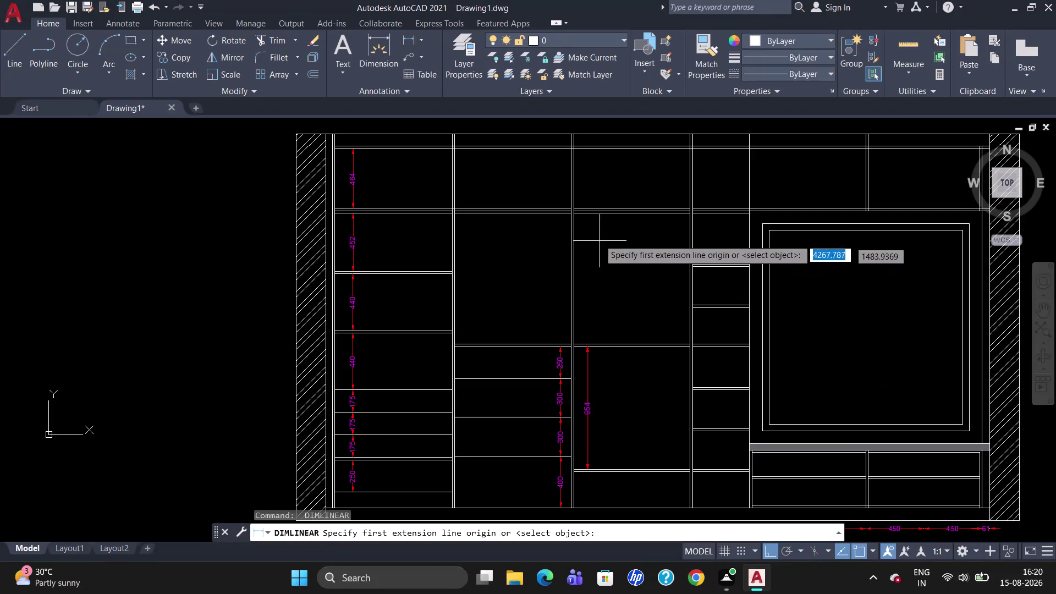
Dimension the upper middle compartment vertically between its top shelf and the shelf below (1014).
click(589, 213)
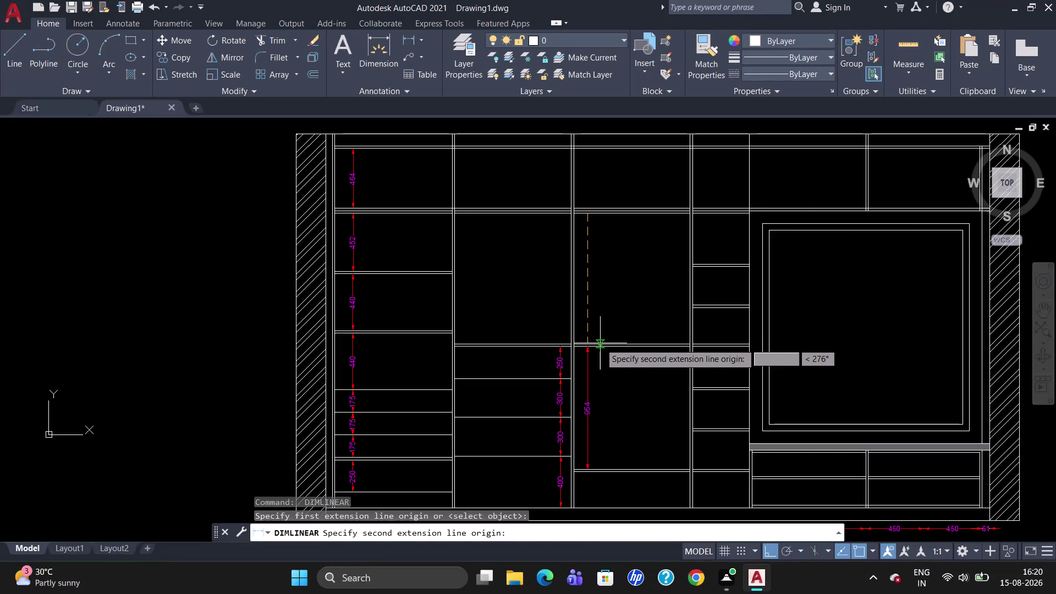
click(599, 344)
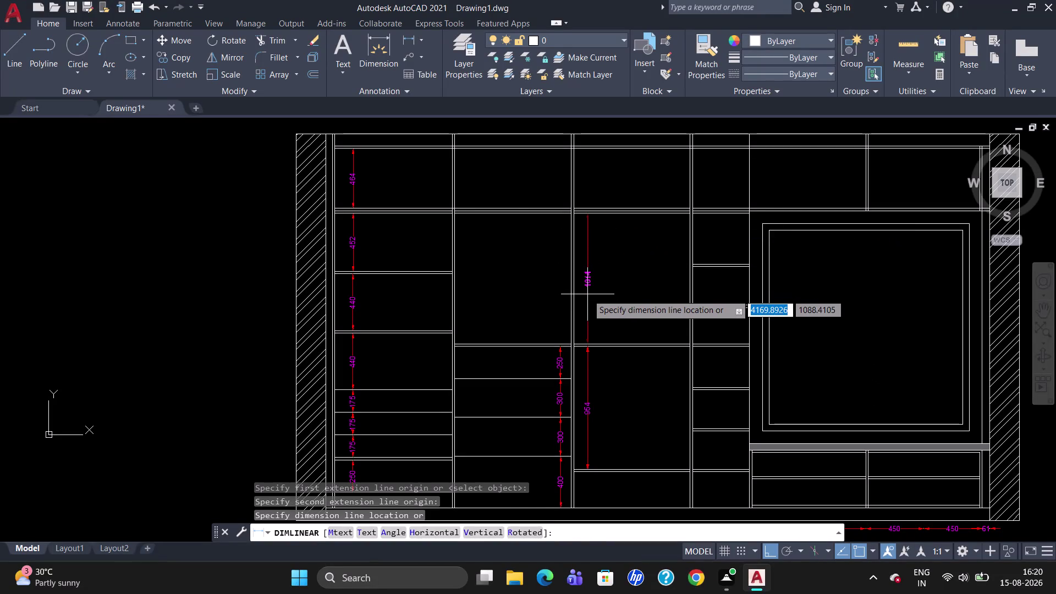
click(587, 295)
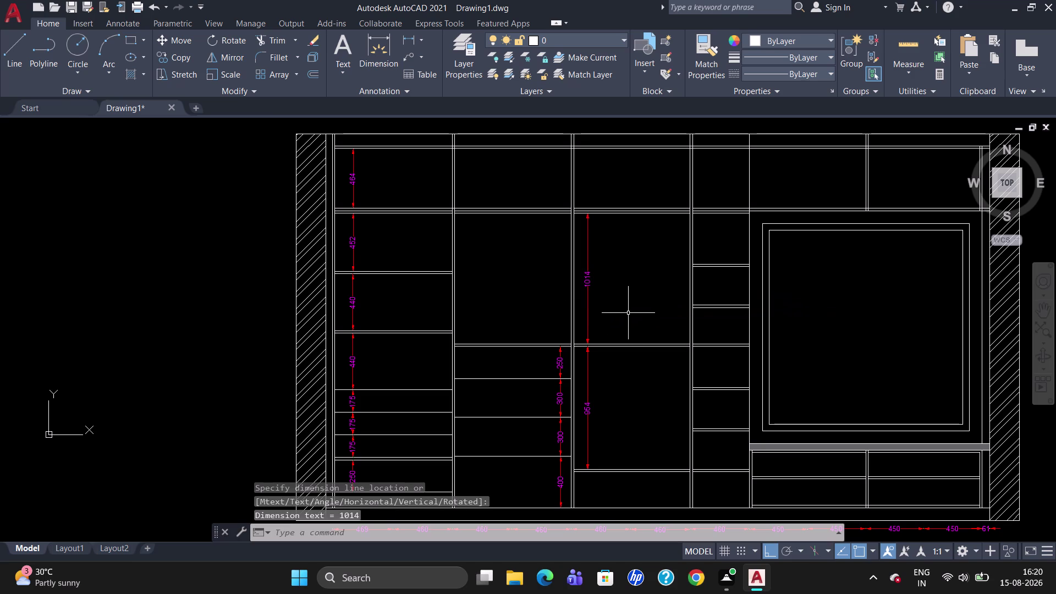
scroll(down, 3)
scroll(up, 3)
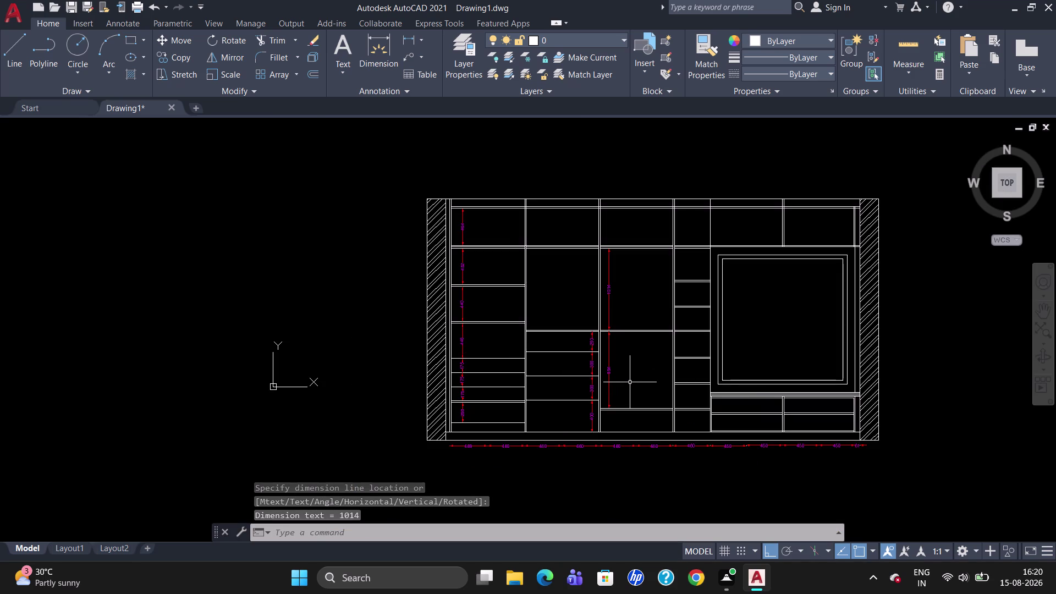
scroll(up, 3)
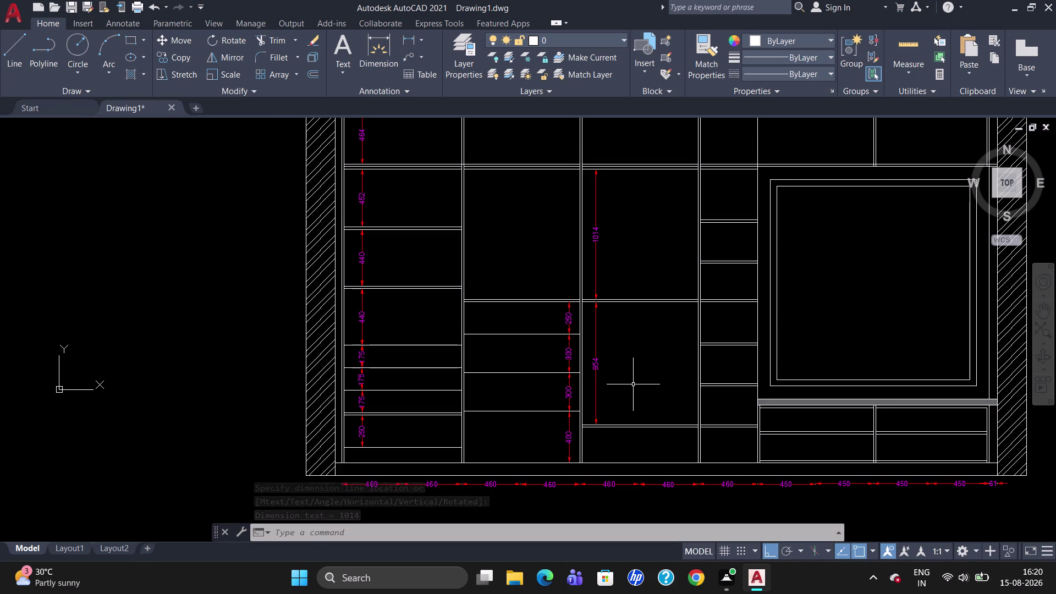
scroll(up, 3)
scroll(down, 3)
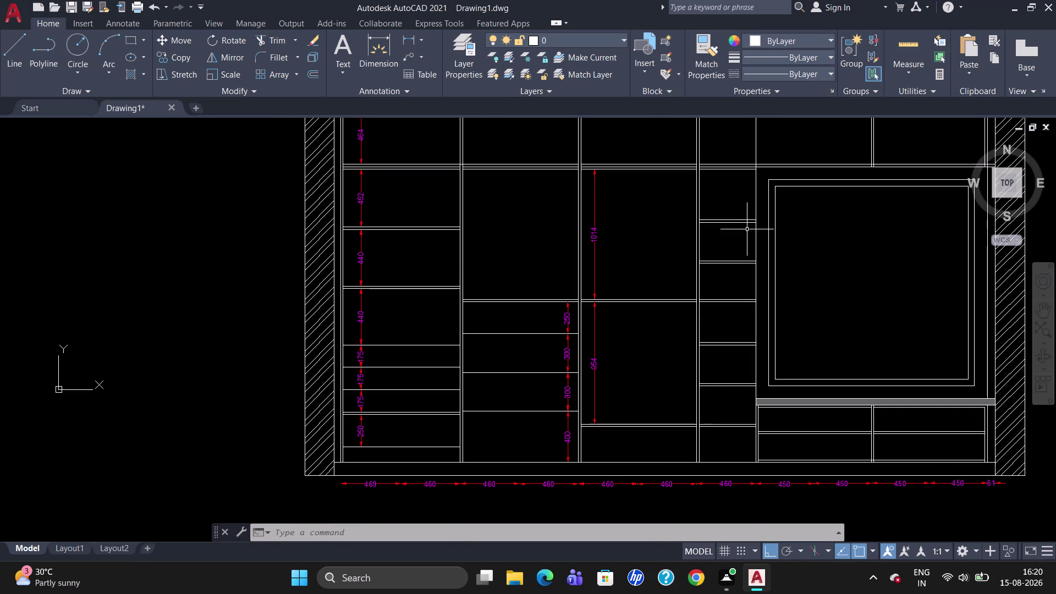